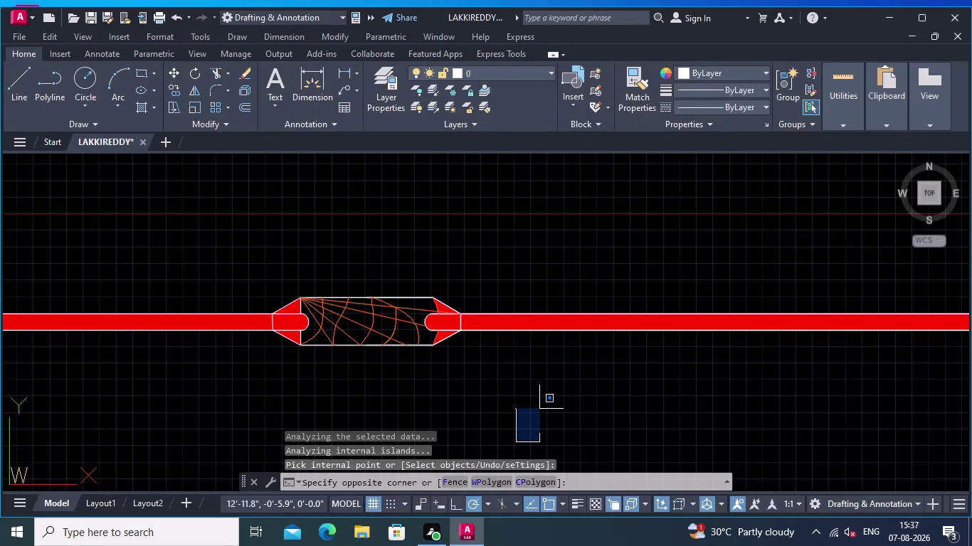
Cancel the pending hatch boundary selection and pan toward the glazing strip.
key(Escape)
scroll(down, 3)
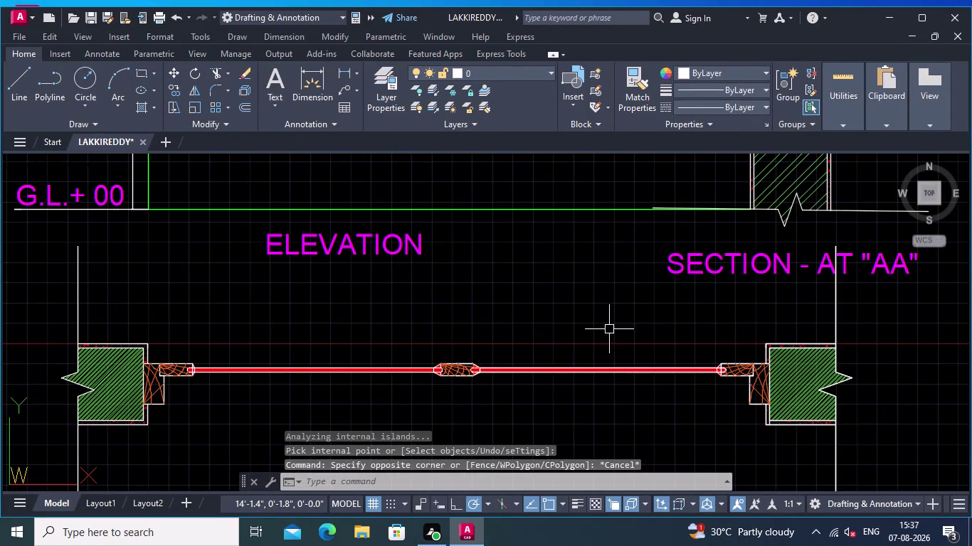
middle_drag(609, 329, 521, 296)
scroll(up, 3)
middle_drag(383, 364, 418, 376)
scroll(up, 3)
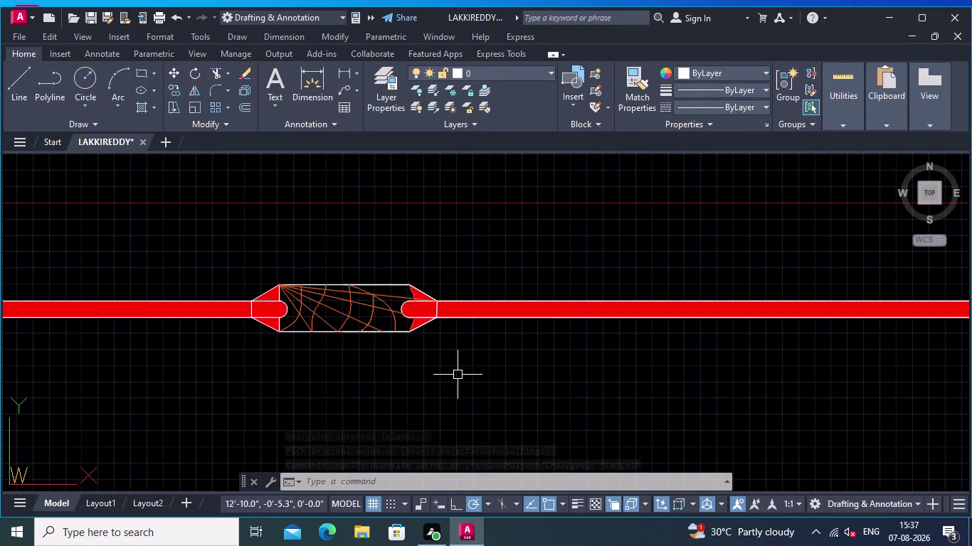
Zoom in along the glazing strip and select its red solid hatch for editing.
scroll(down, 3)
scroll(up, 3)
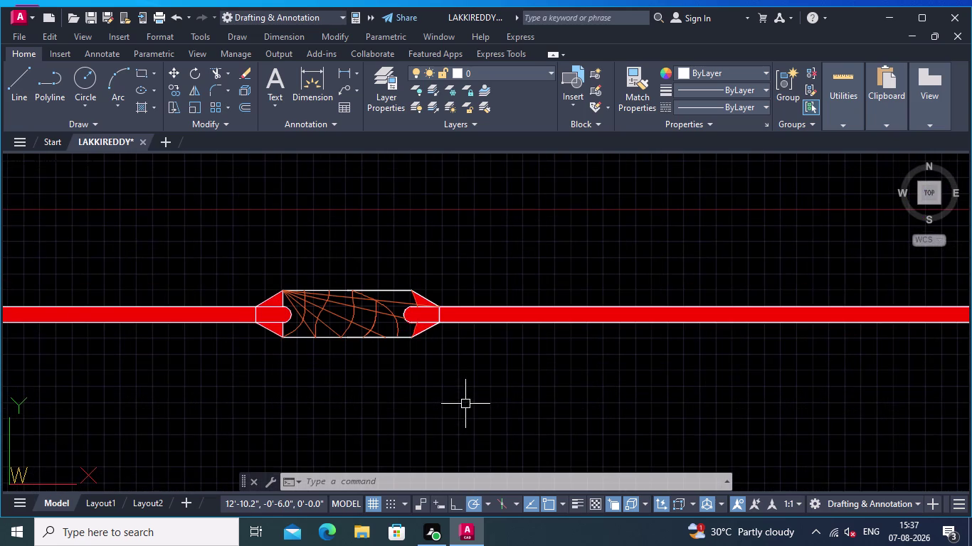
middle_drag(466, 404, 439, 382)
middle_drag(434, 382, 495, 388)
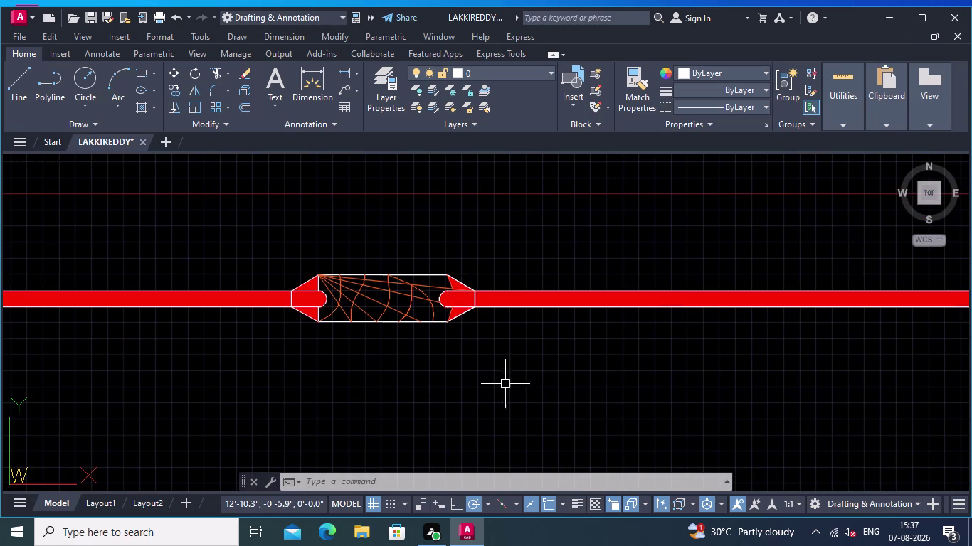
scroll(up, 3)
scroll(up, 3)
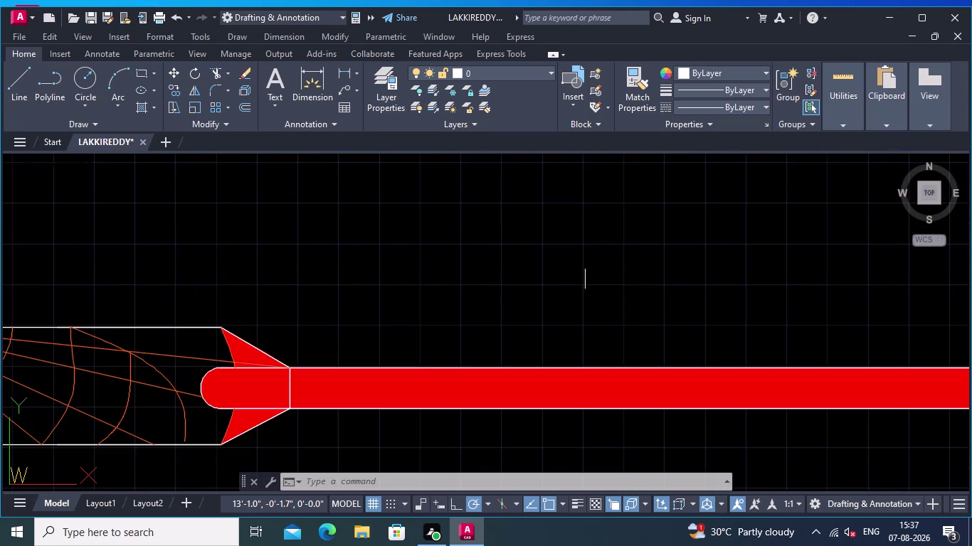
click(567, 390)
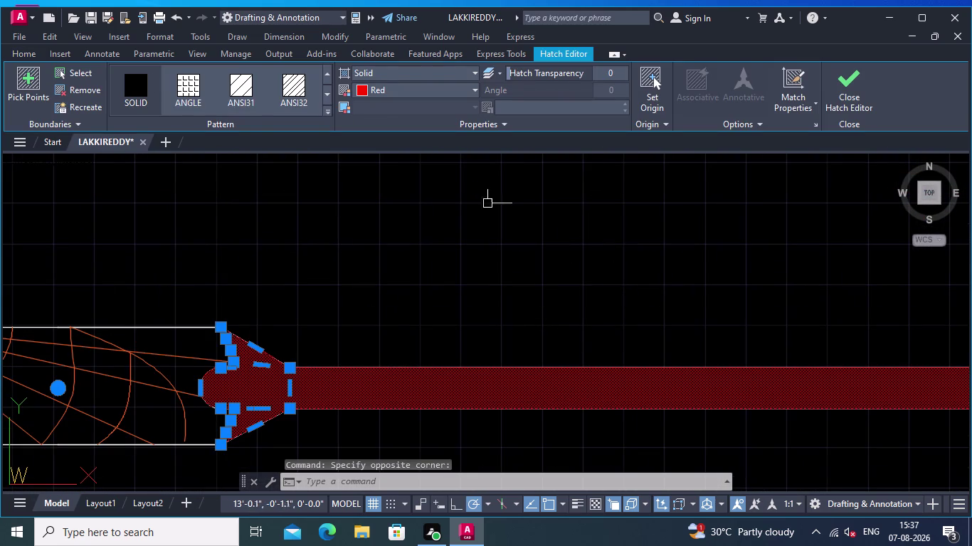
Change the glazing hatch colour from red to black (0,0,0) and finish the edit.
click(477, 87)
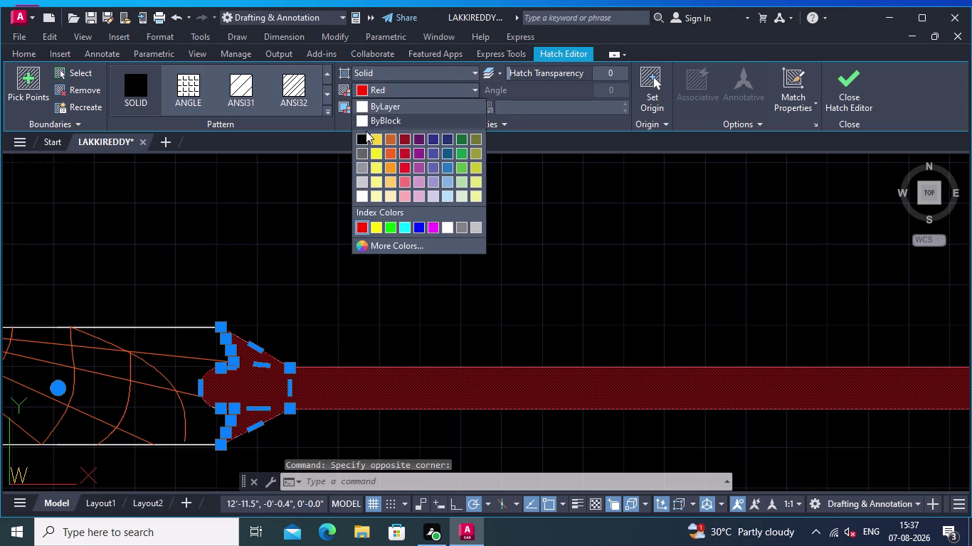
click(362, 134)
scroll(down, 3)
middle_drag(474, 255, 638, 217)
scroll(down, 3)
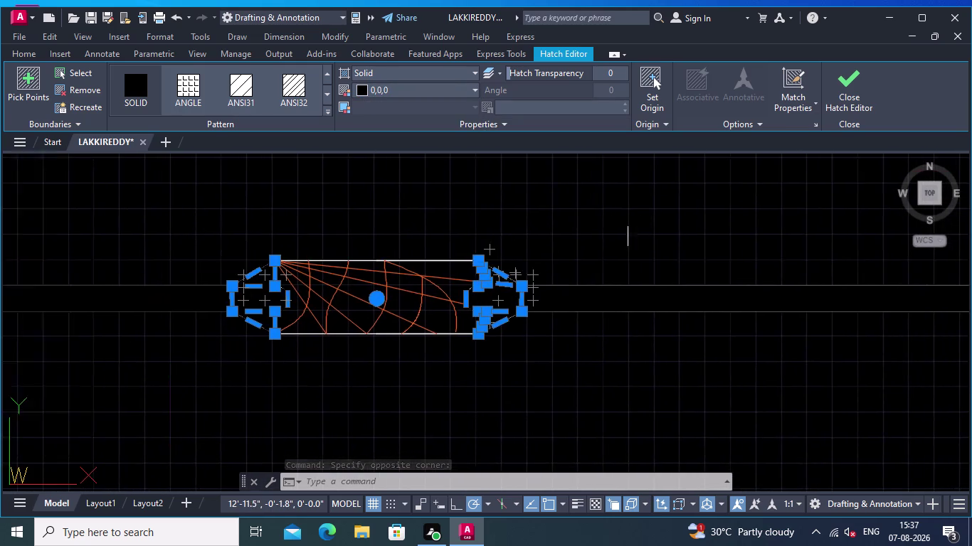
scroll(down, 3)
scroll(down, 3)
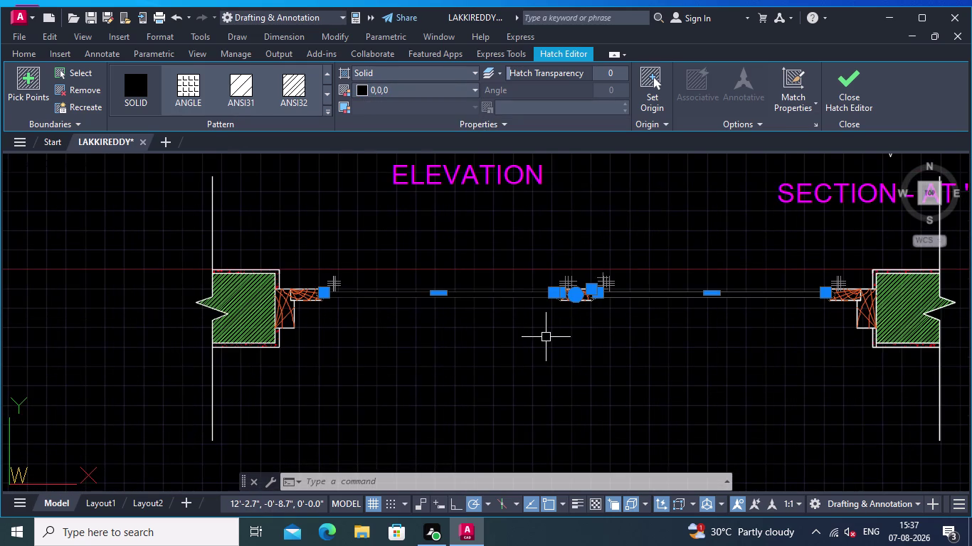
key(Return)
Pan and zoom around the window elevation to show the whole drawing and ground level line.
scroll(up, 3)
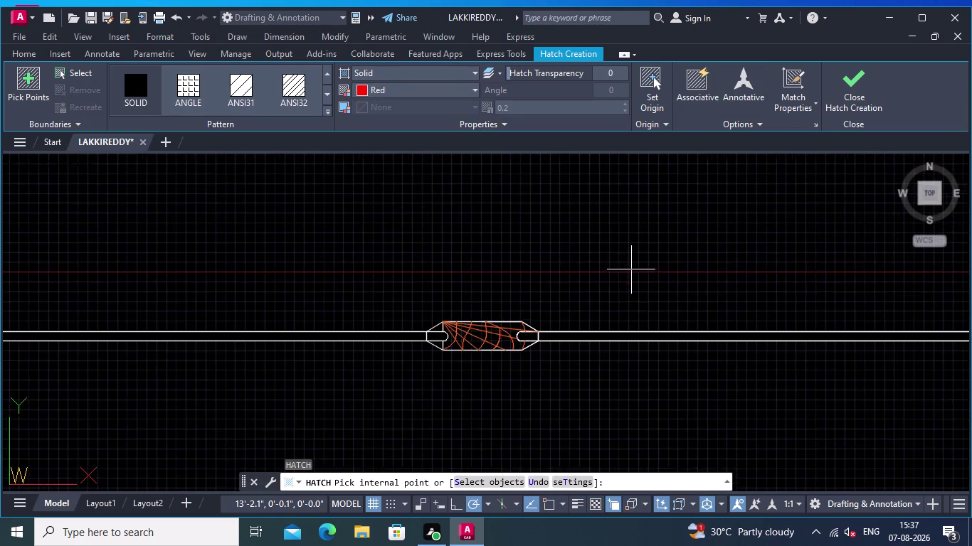
scroll(up, 3)
middle_drag(636, 311, 525, 225)
scroll(down, 3)
middle_drag(492, 340, 529, 312)
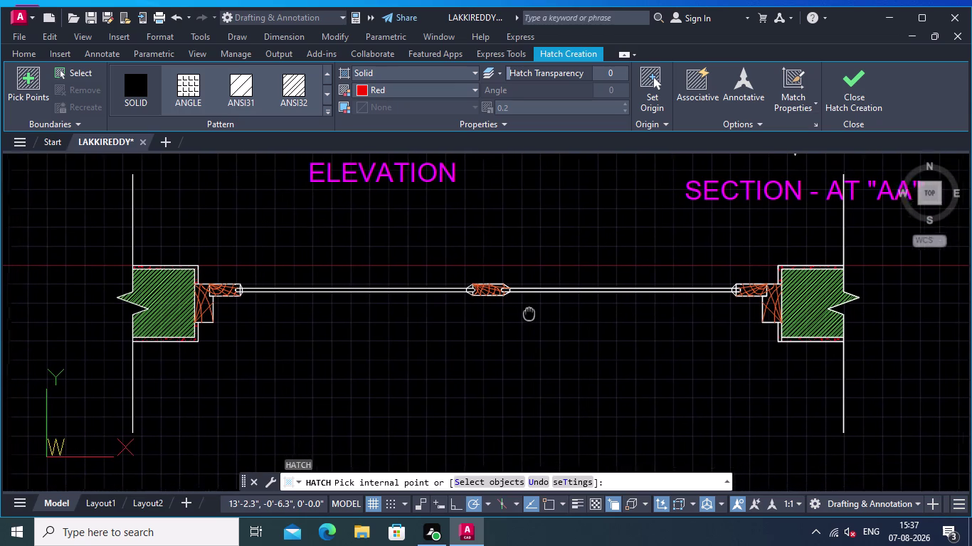
middle_drag(529, 312, 545, 313)
scroll(down, 3)
middle_drag(542, 319, 551, 326)
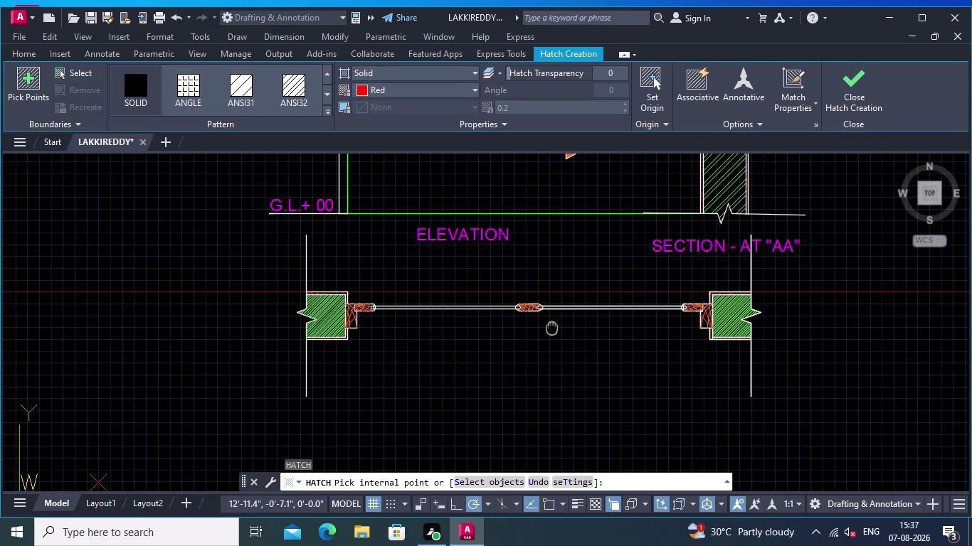
middle_drag(551, 326, 566, 328)
Leave hatching from the Home tab and start a new line.
middle_click(560, 348)
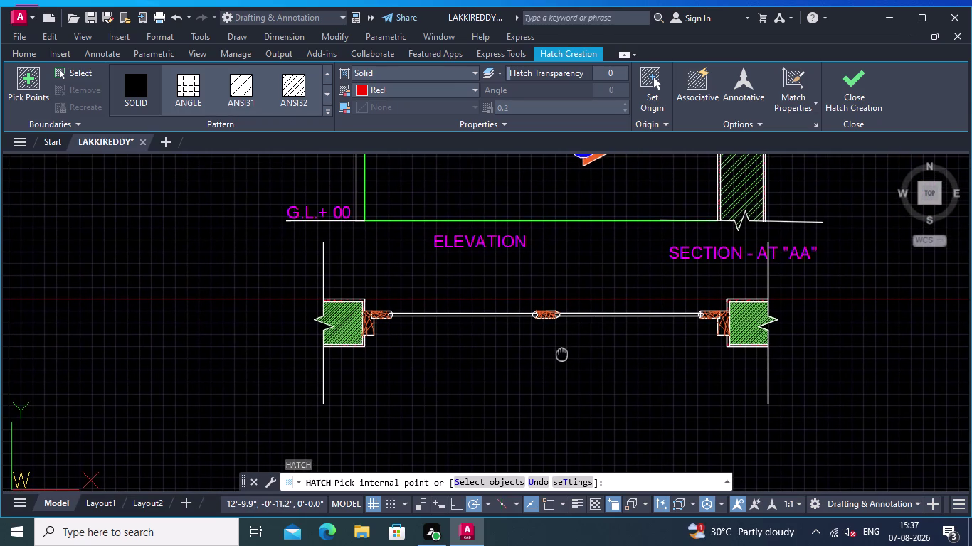
scroll(up, 3)
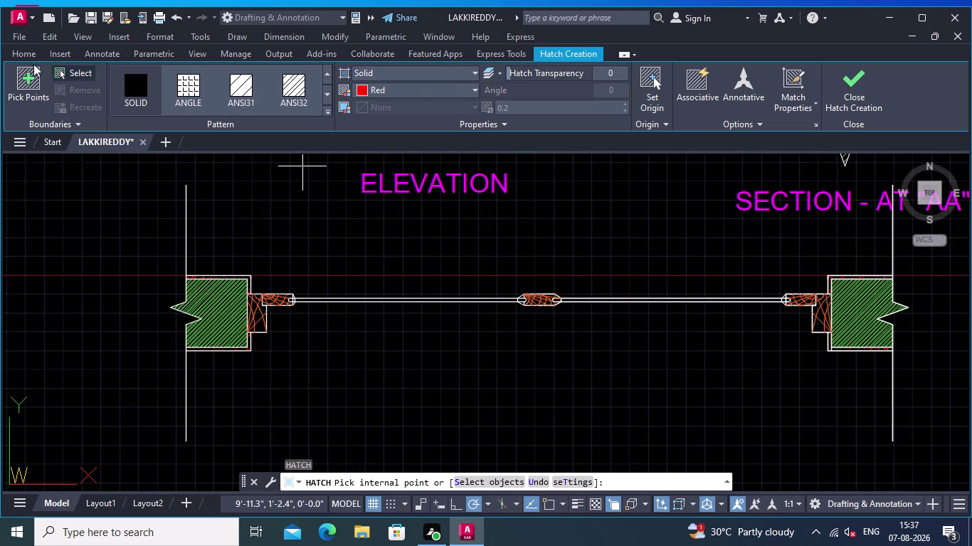
click(32, 51)
click(15, 71)
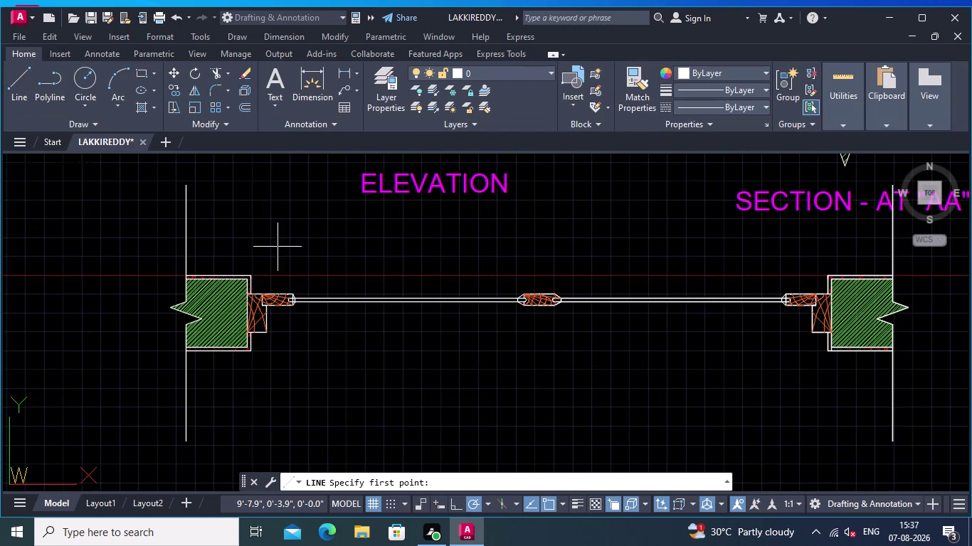